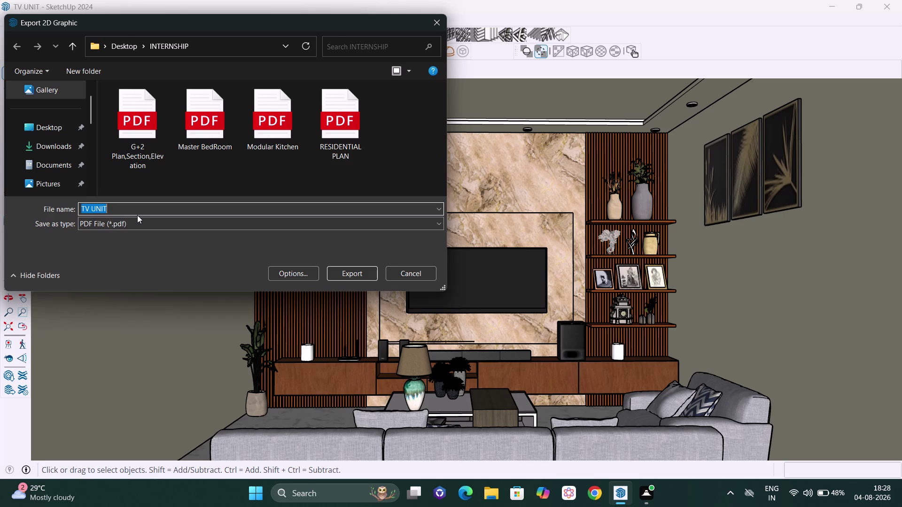
Export the living-room view as the PDF 'TV UNIT' into the Desktop > INTERNSHIP folder.
click(34, 132)
double_click(155, 123)
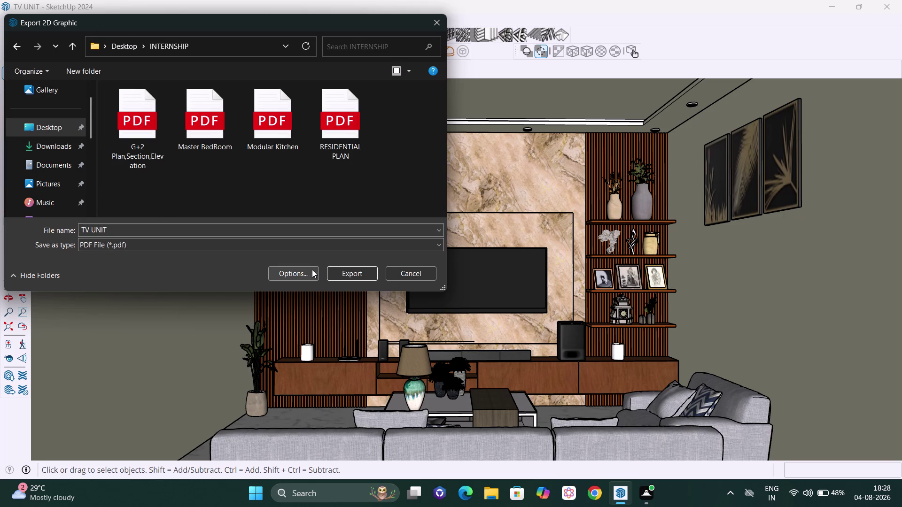
click(341, 270)
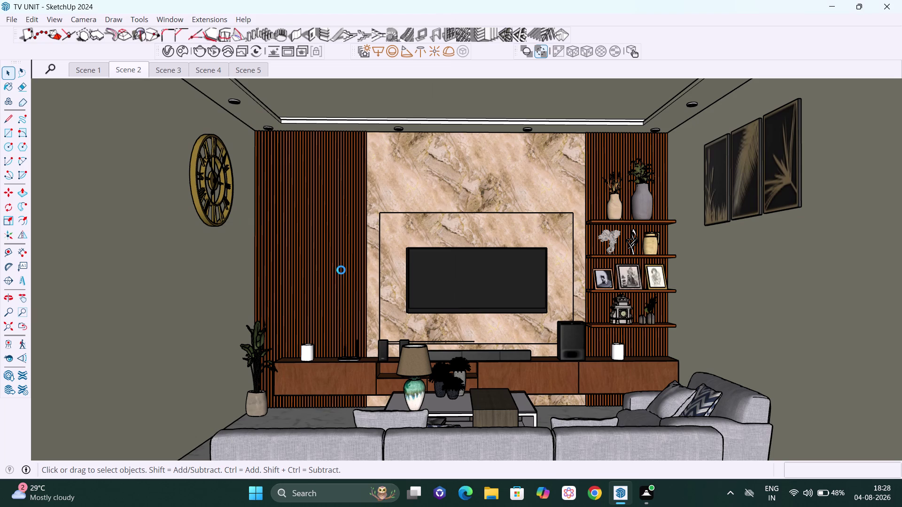